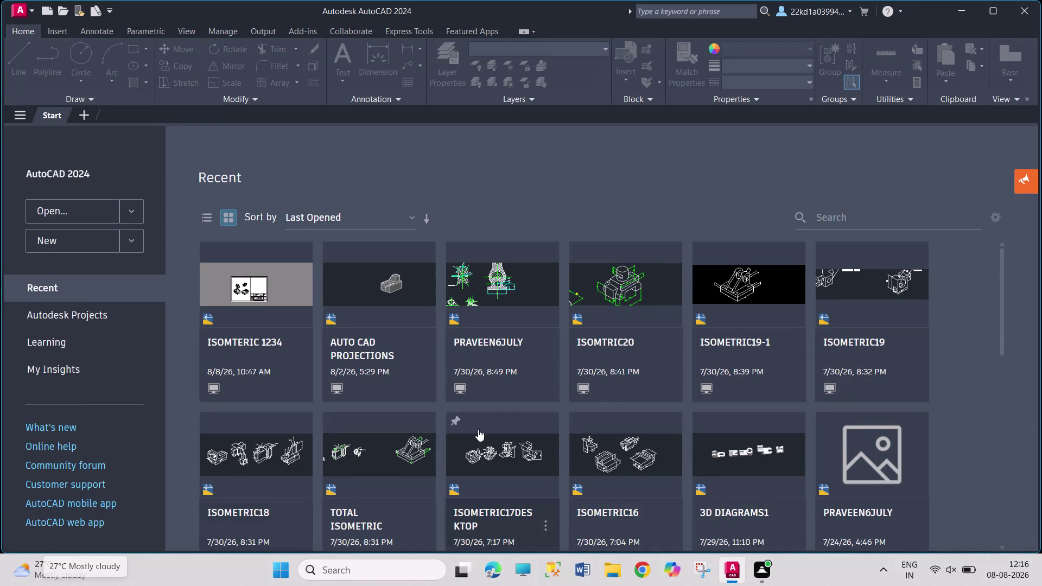
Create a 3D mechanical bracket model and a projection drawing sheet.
Create Drawing1 from the acadiso.dwt metric template on the Start tab.
click(87, 236)
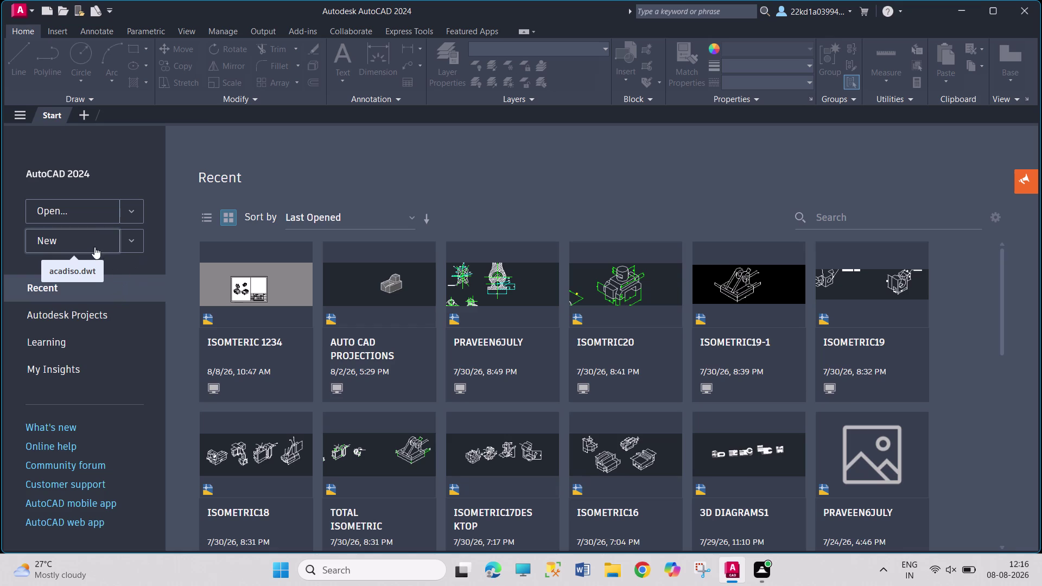
click(88, 237)
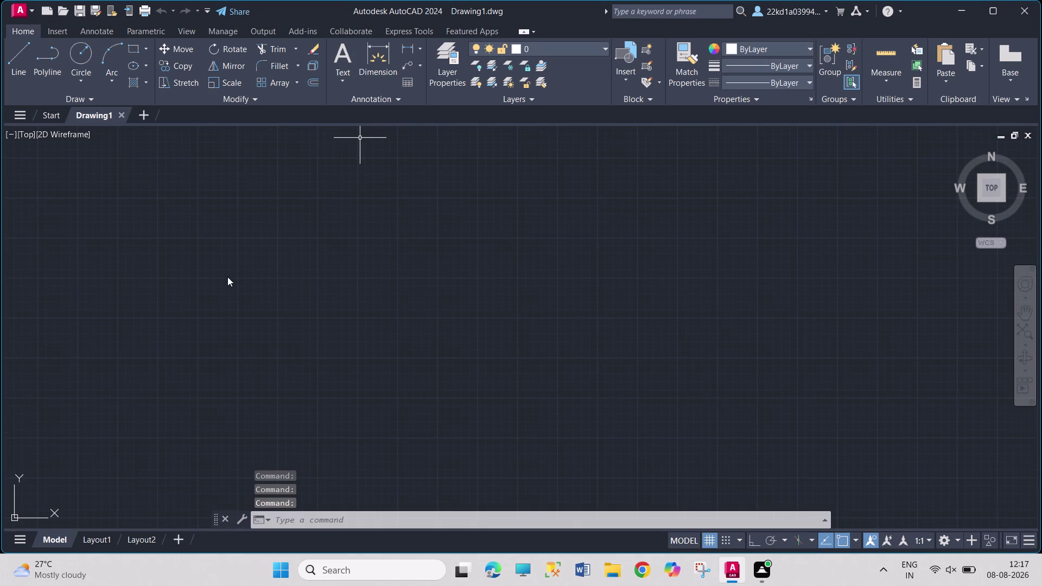
click(297, 157)
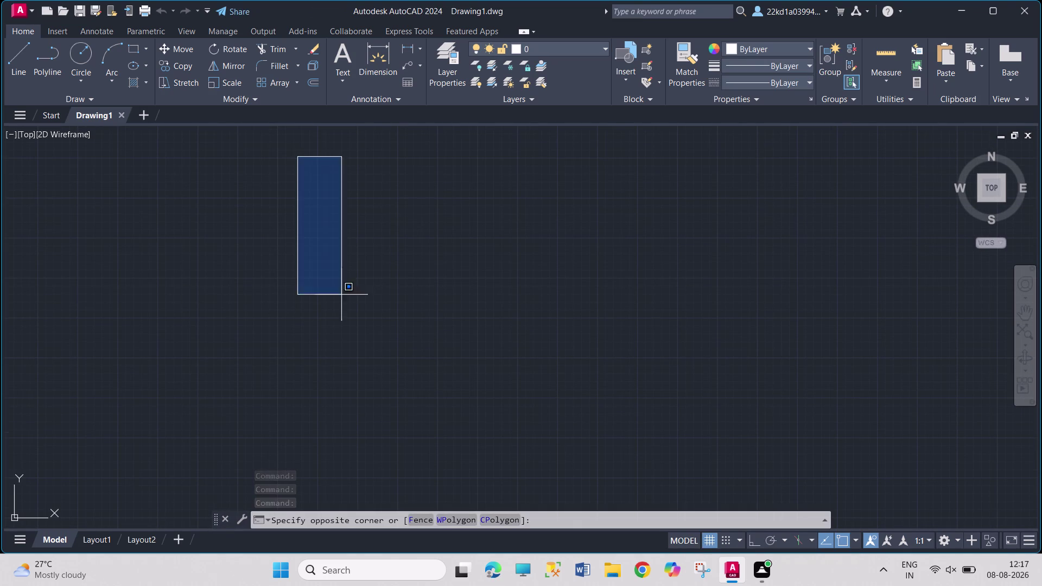
click(468, 300)
click(326, 171)
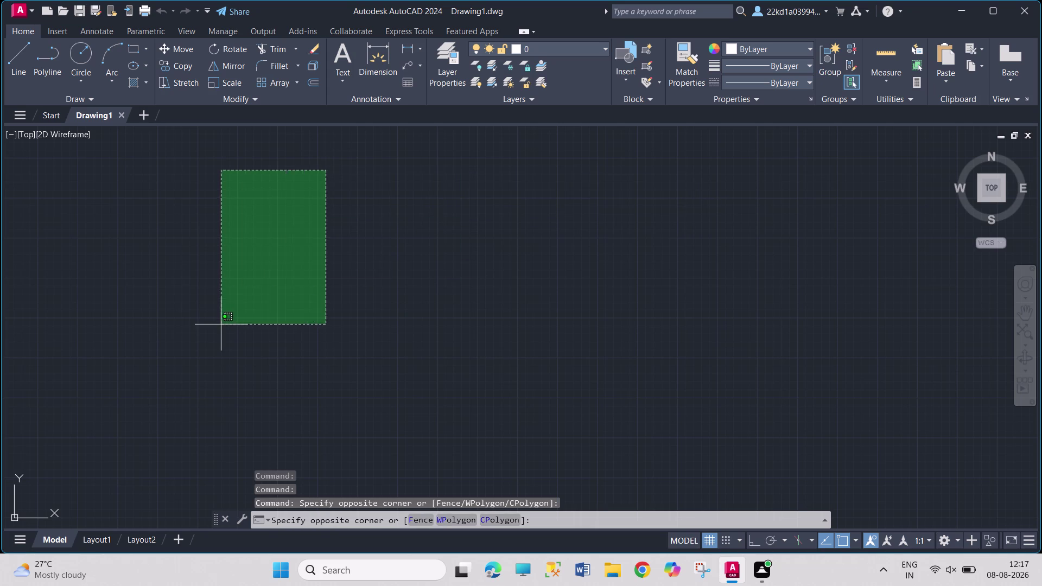
click(414, 386)
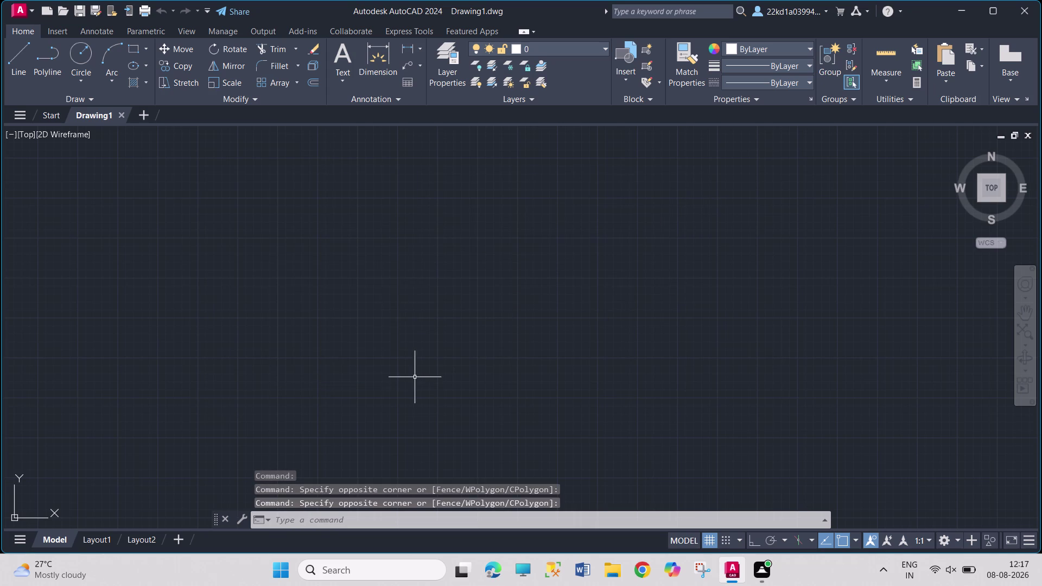
drag(349, 204, 417, 308)
drag(375, 197, 512, 225)
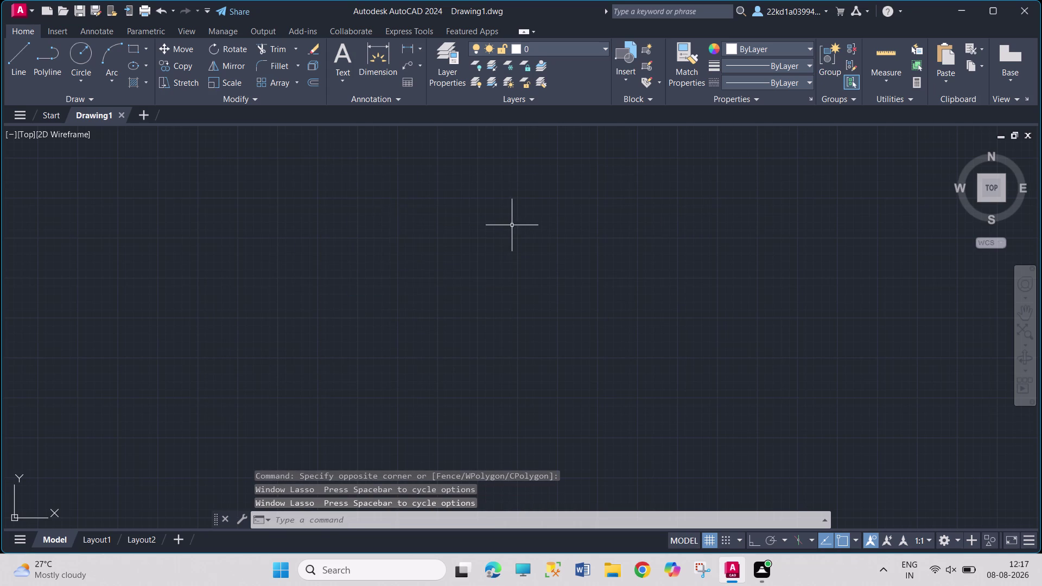
drag(396, 203, 589, 319)
click(368, 179)
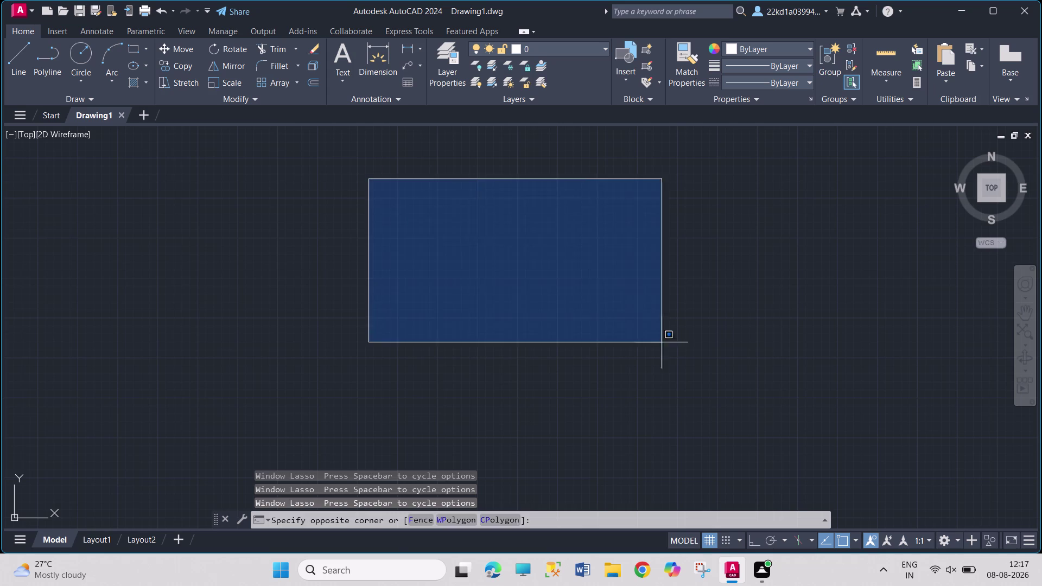
click(674, 343)
click(631, 193)
click(178, 349)
click(340, 121)
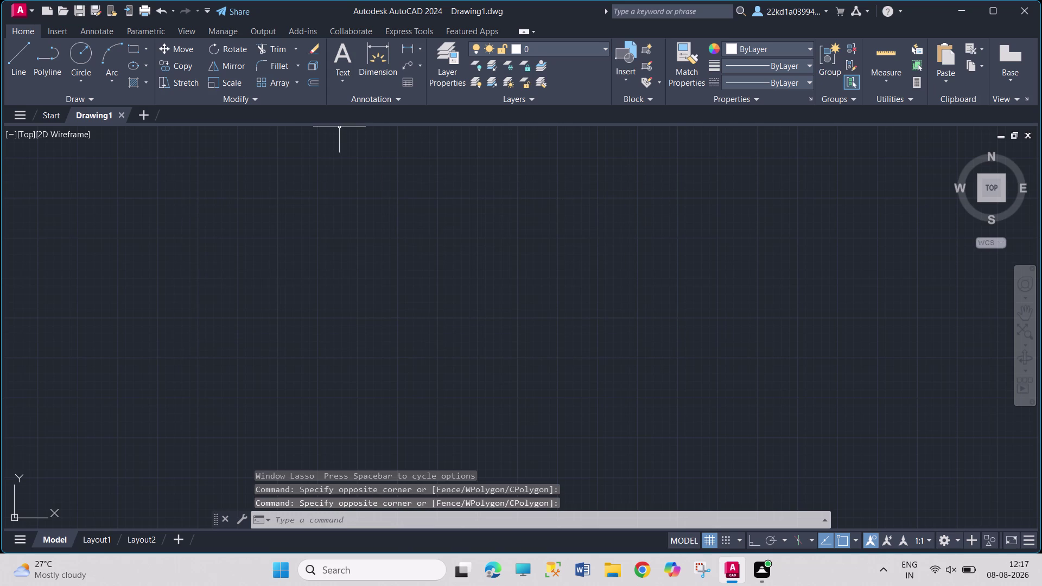
drag(257, 185, 263, 198)
click(907, 375)
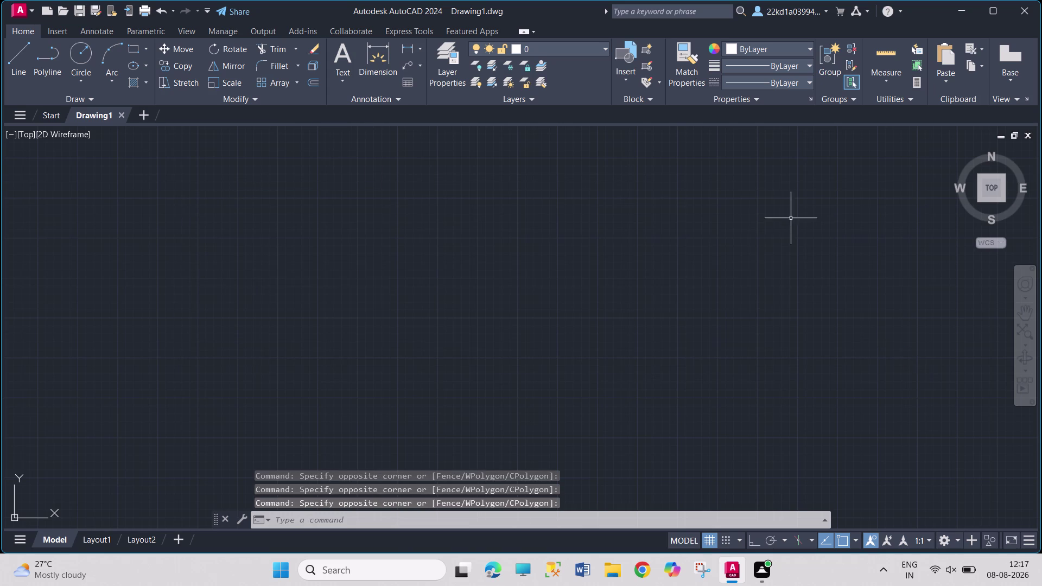
drag(791, 217, 791, 227)
click(141, 294)
click(177, 192)
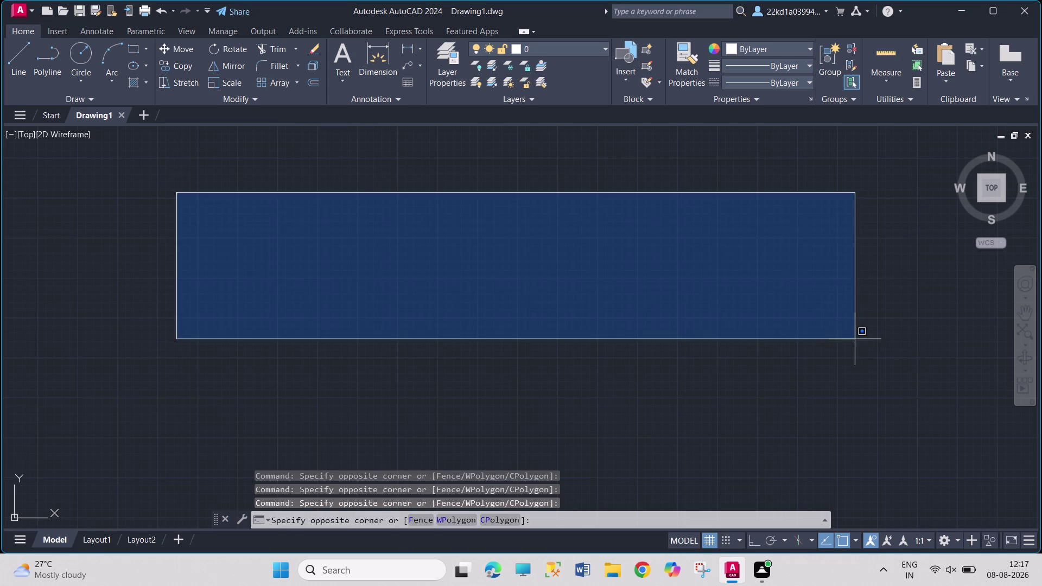
click(855, 339)
drag(765, 205, 768, 227)
click(249, 361)
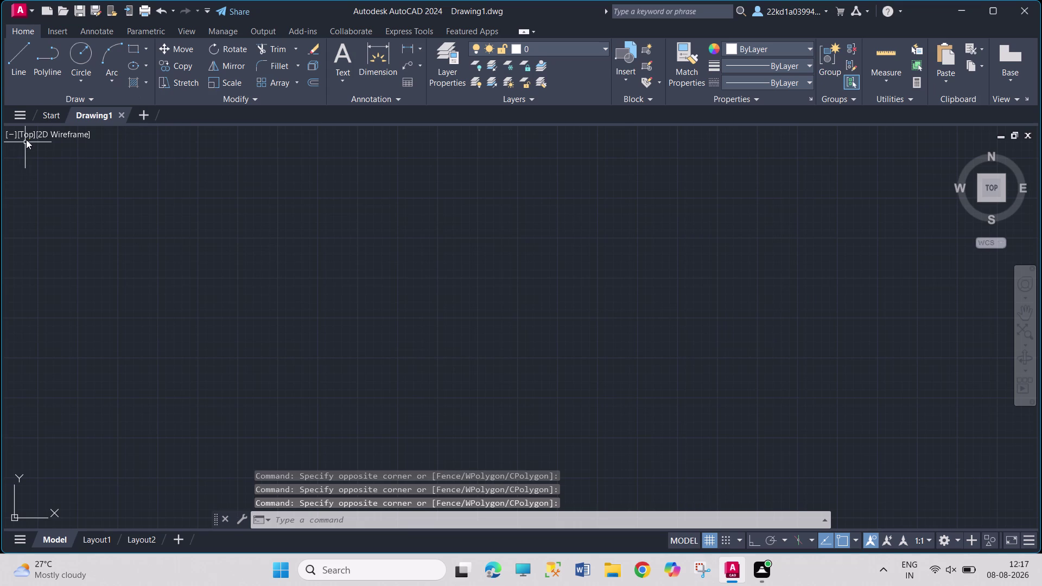
click(956, 539)
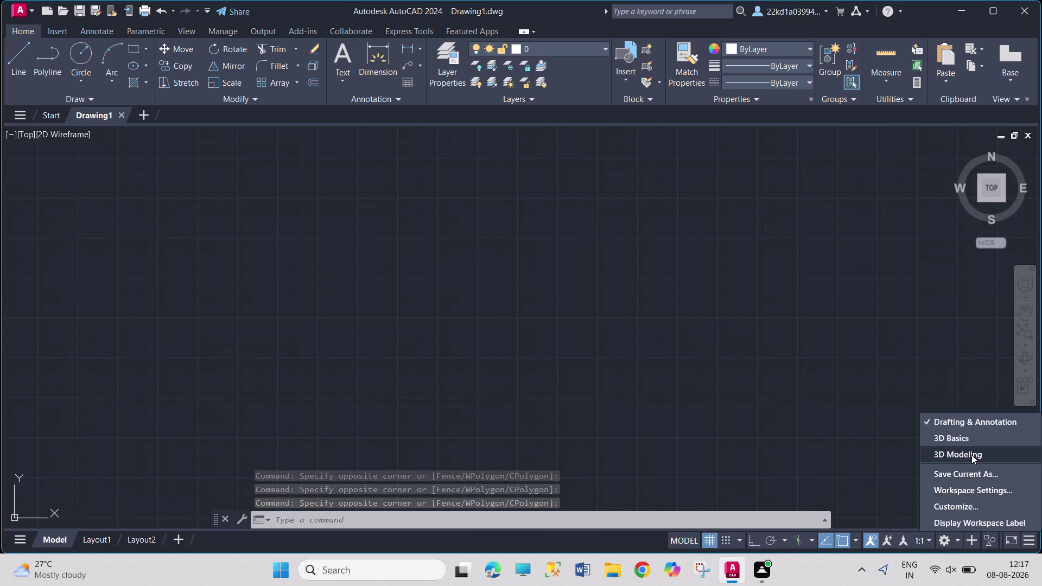
Switch the workspace to 3D Modeling and close the Activity Insights palette.
click(972, 455)
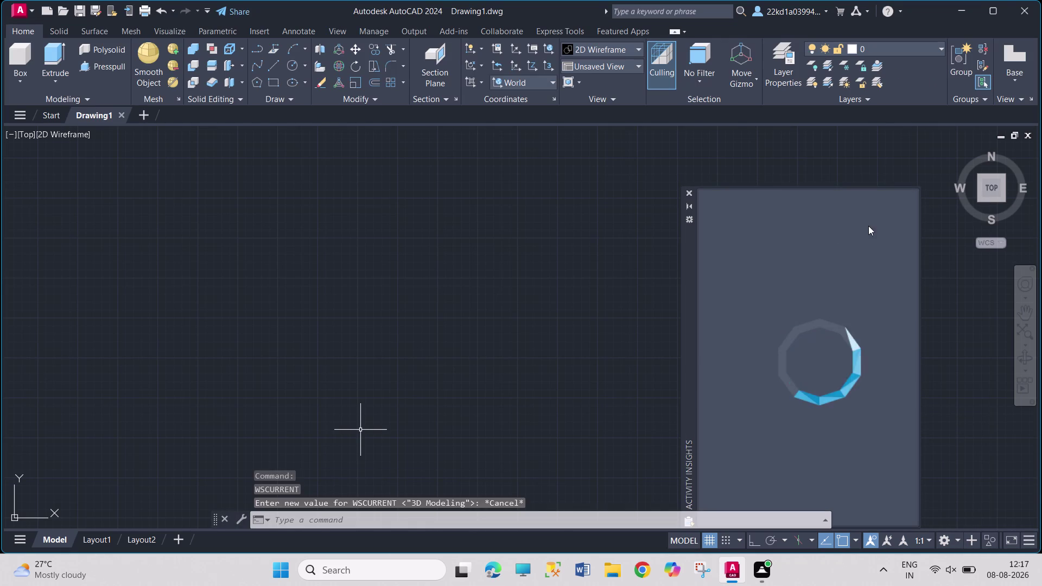
click(689, 192)
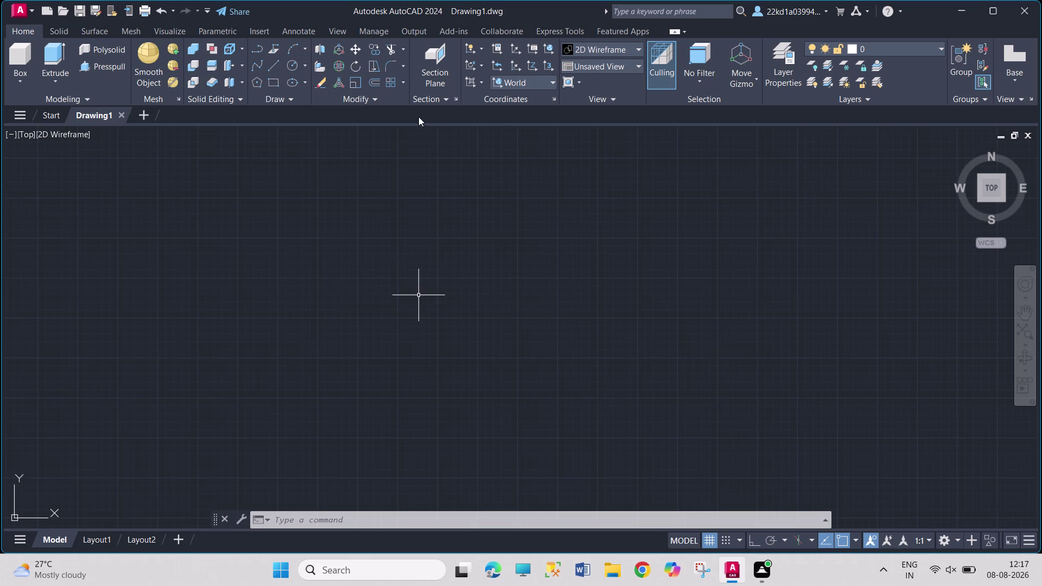
click(292, 62)
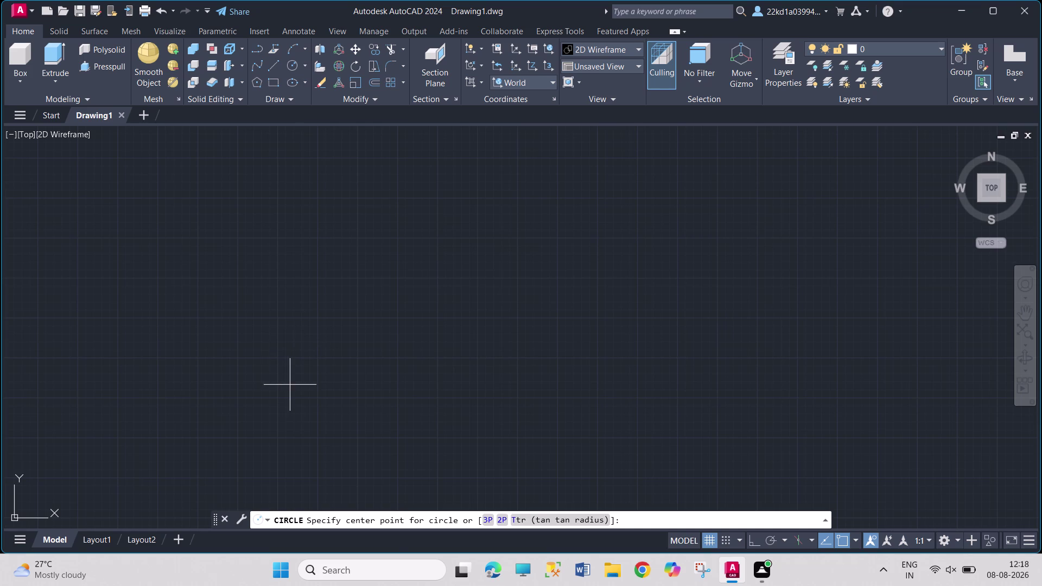
Draw a circle of radius 8 at the picked centre point.
click(499, 303)
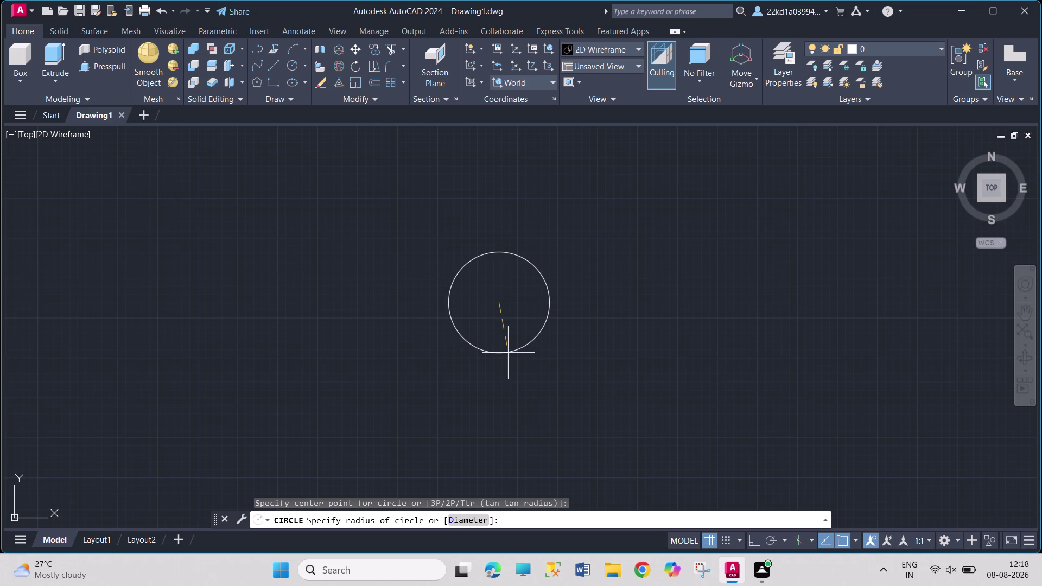
key(8)
key(Return)
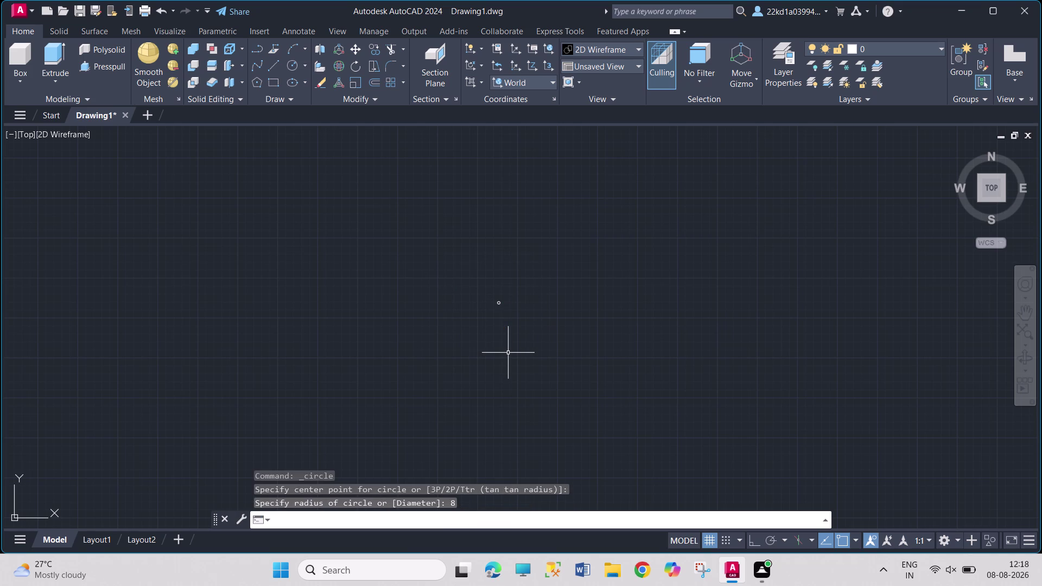
Zoom in and pan until the radius-8 circle sits mid-screen.
scroll(up, 3)
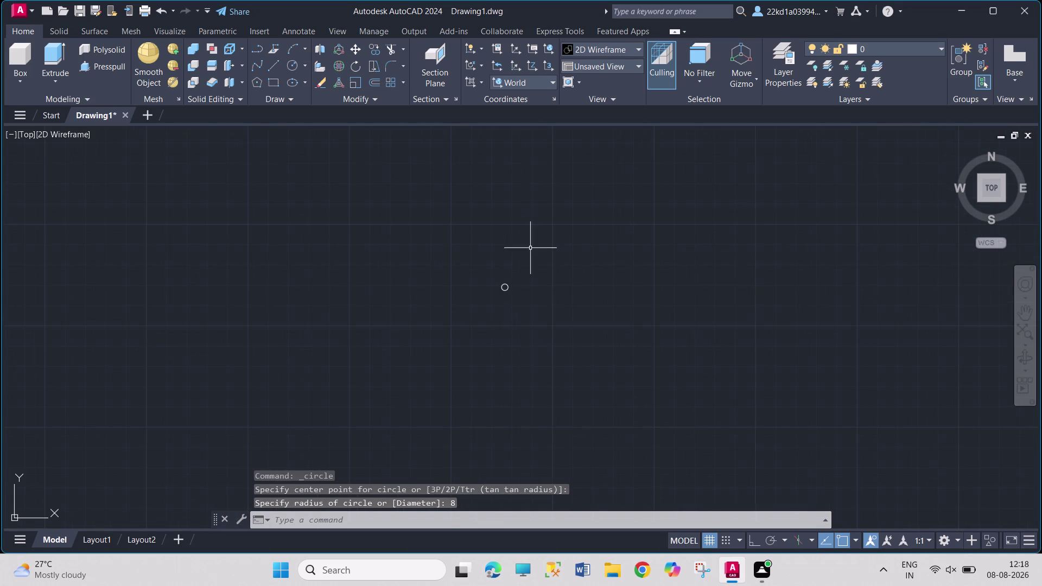
scroll(up, 3)
scroll(up, 3)
scroll(up, 3)
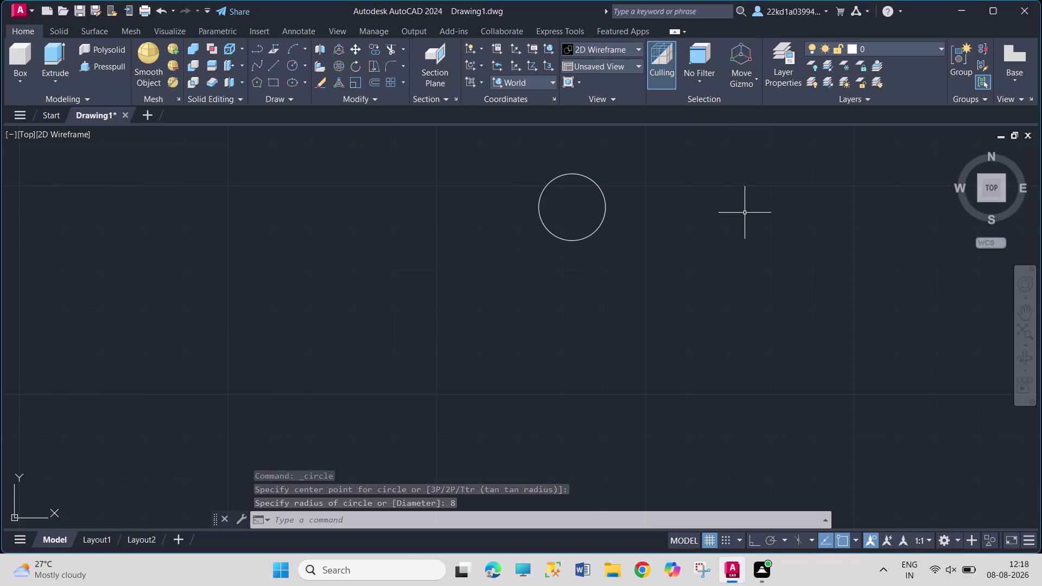
scroll(up, 3)
scroll(down, 3)
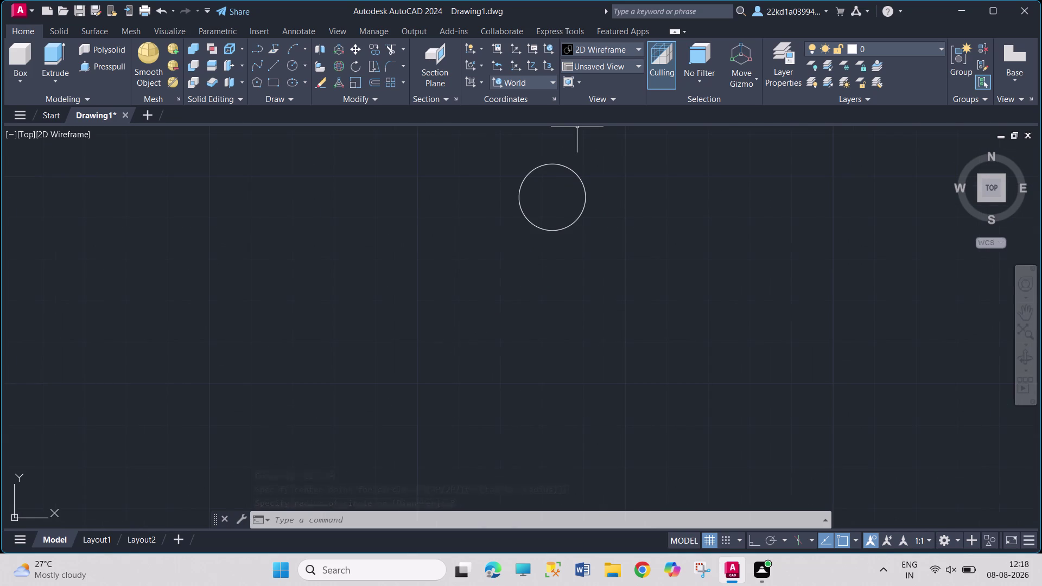
middle_drag(577, 127, 556, 209)
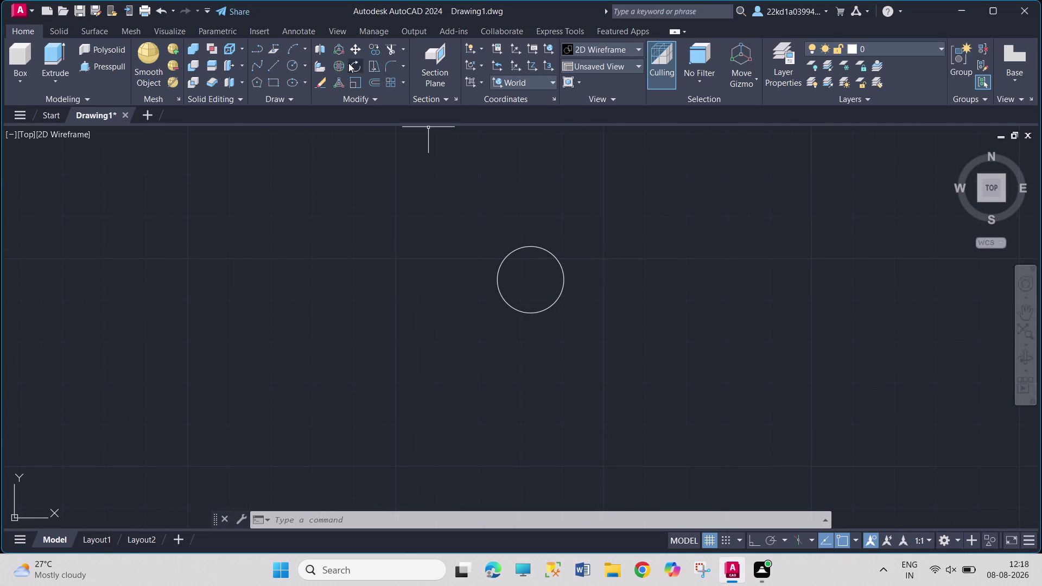
click(294, 64)
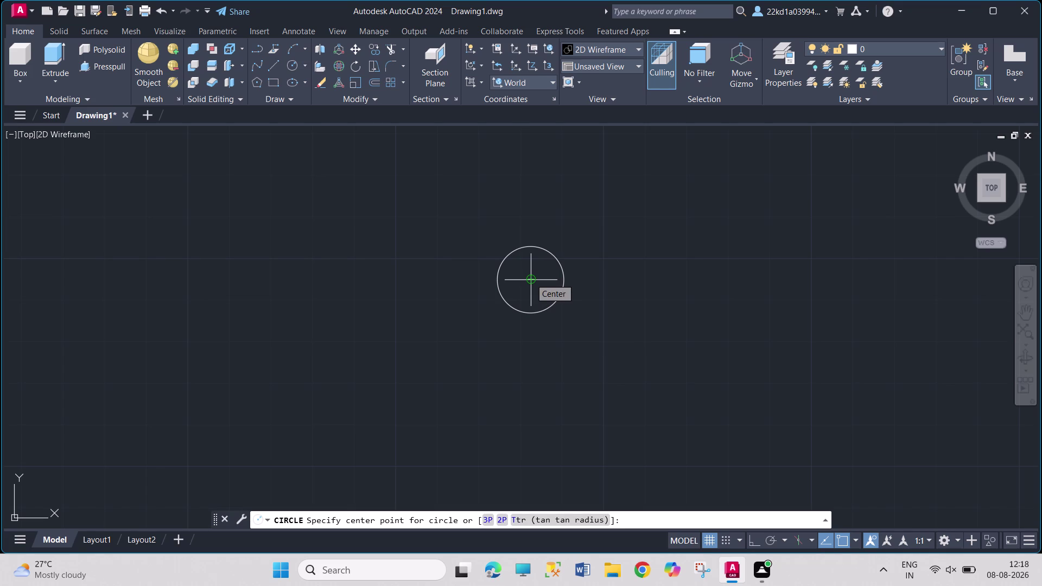
Draw a radius-22 circle centred on the small circle's centre.
click(530, 278)
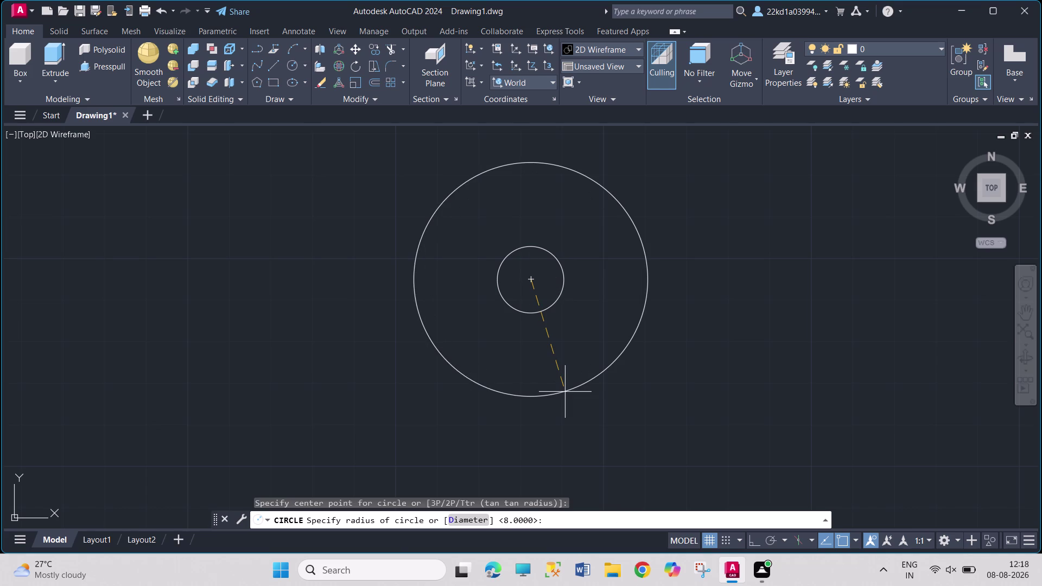
text(22)
key(Return)
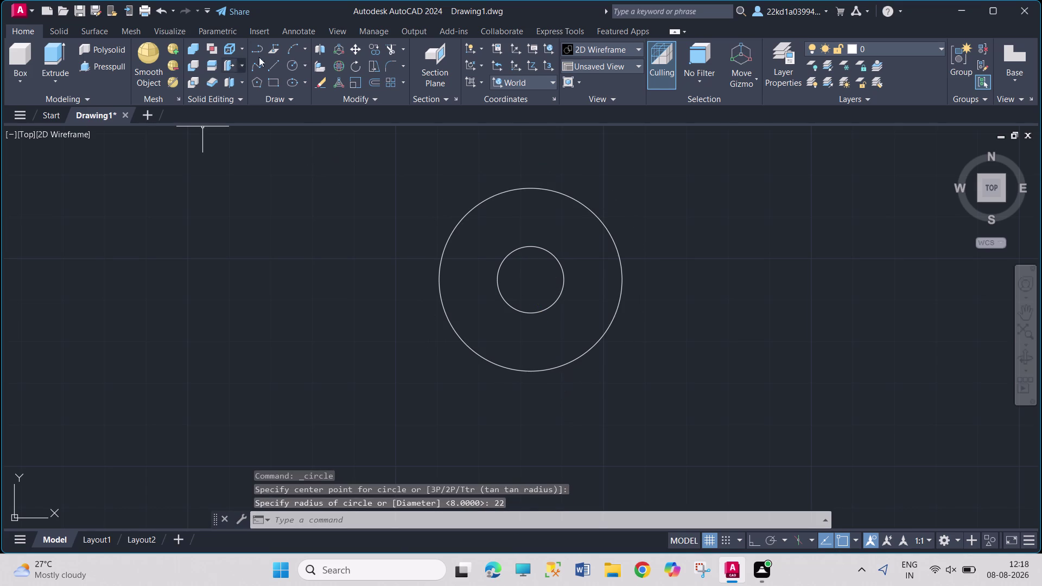
click(289, 65)
text(T)
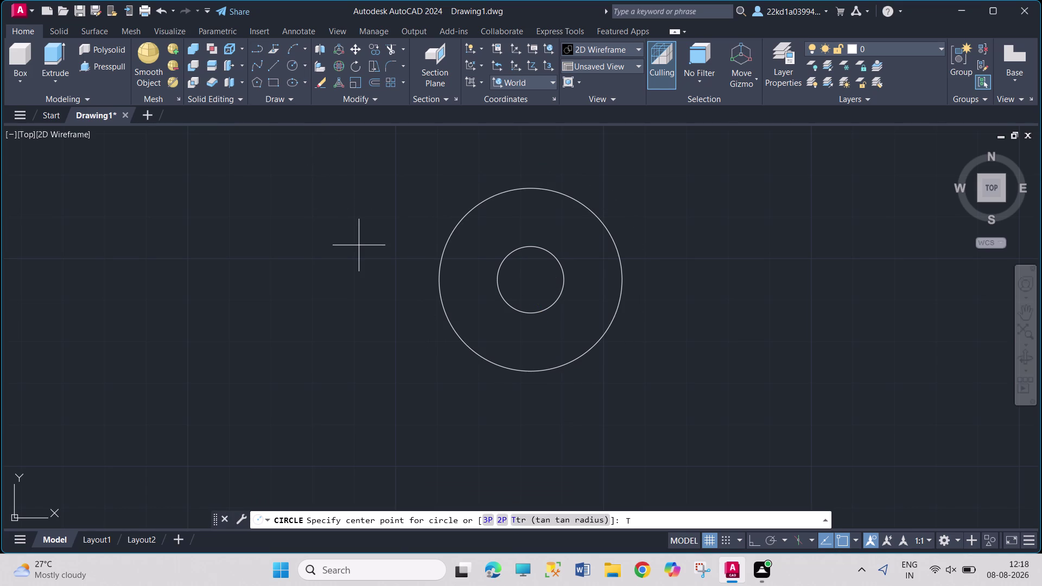
text(K)
key(Return)
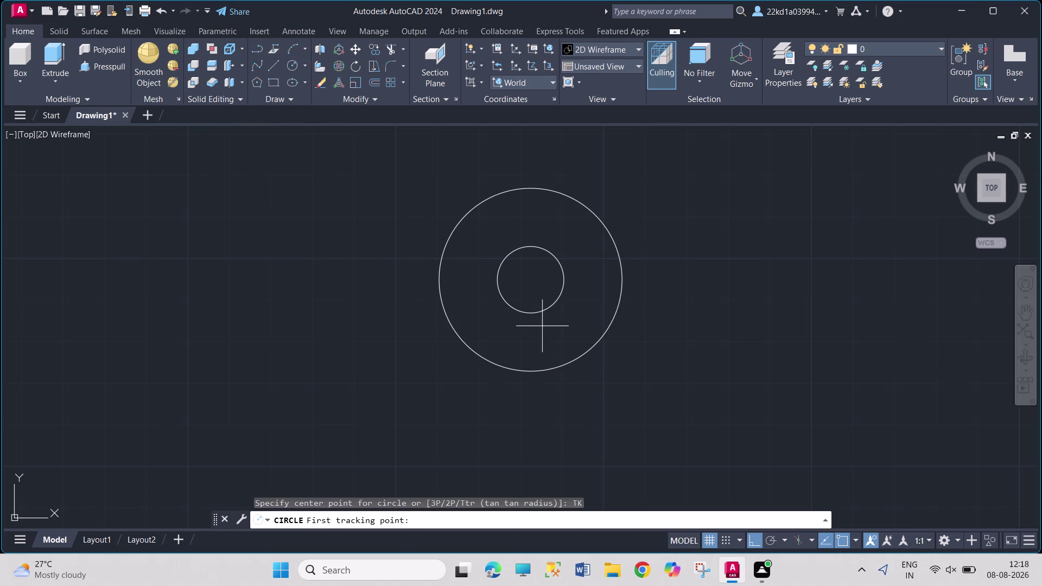
click(529, 281)
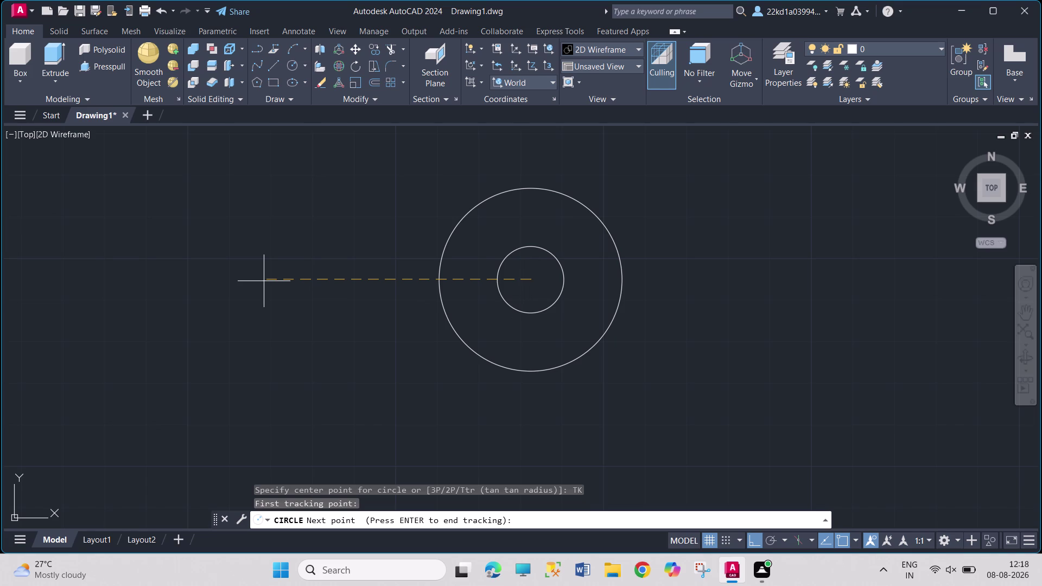
key(Escape)
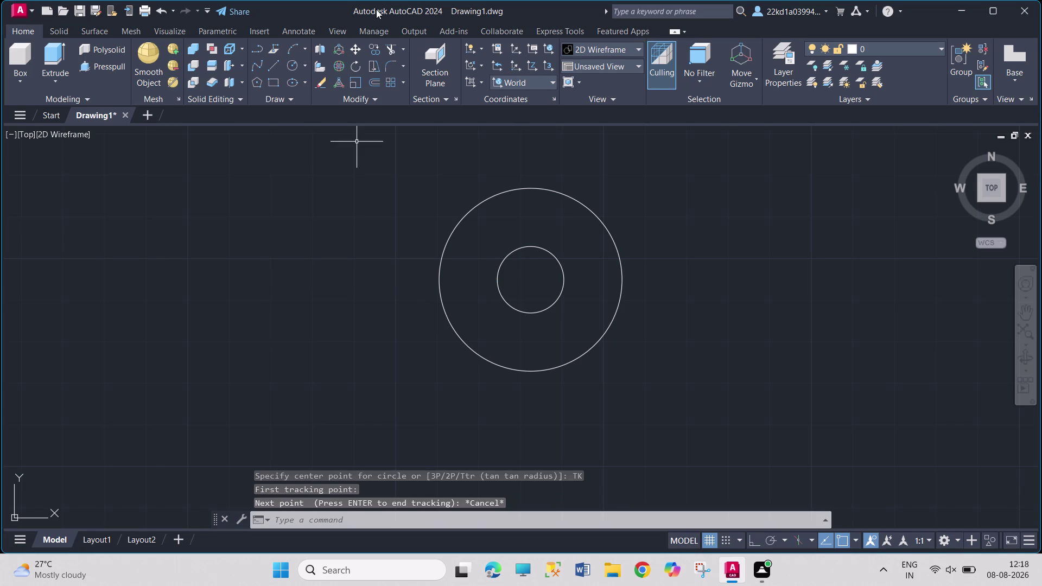
click(292, 62)
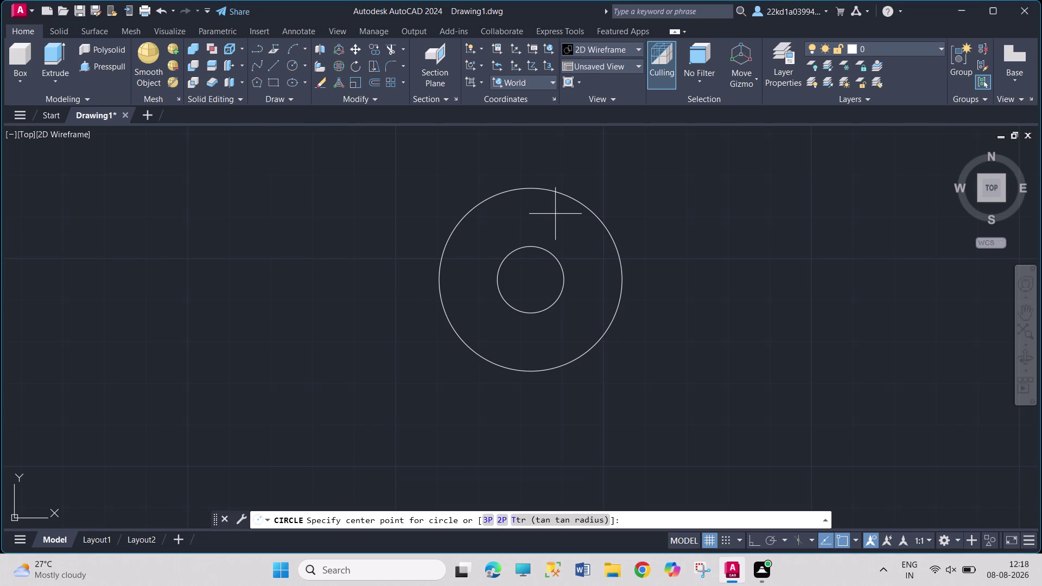
text(TK)
key(Return)
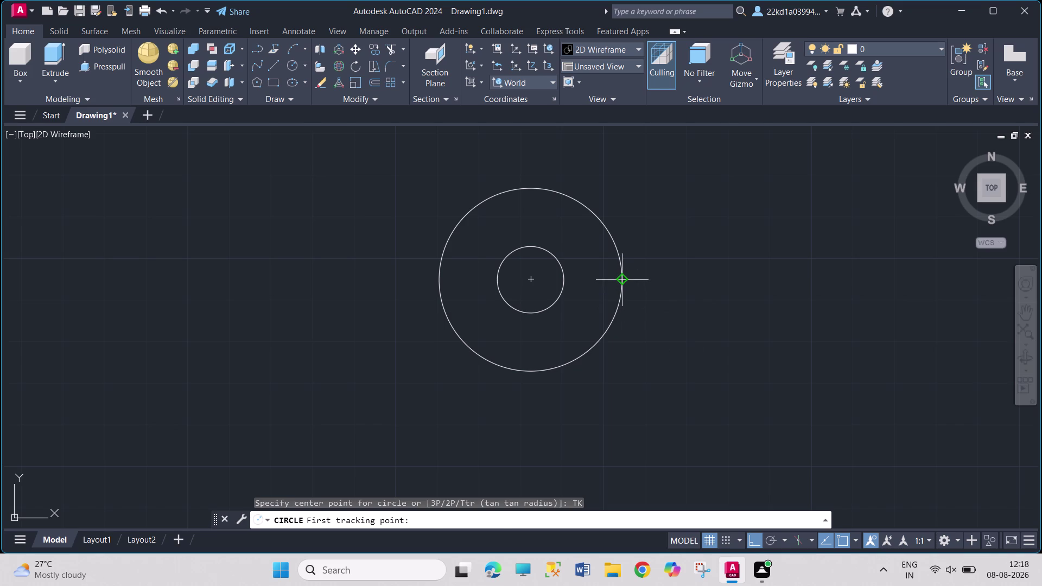
drag(622, 281, 617, 281)
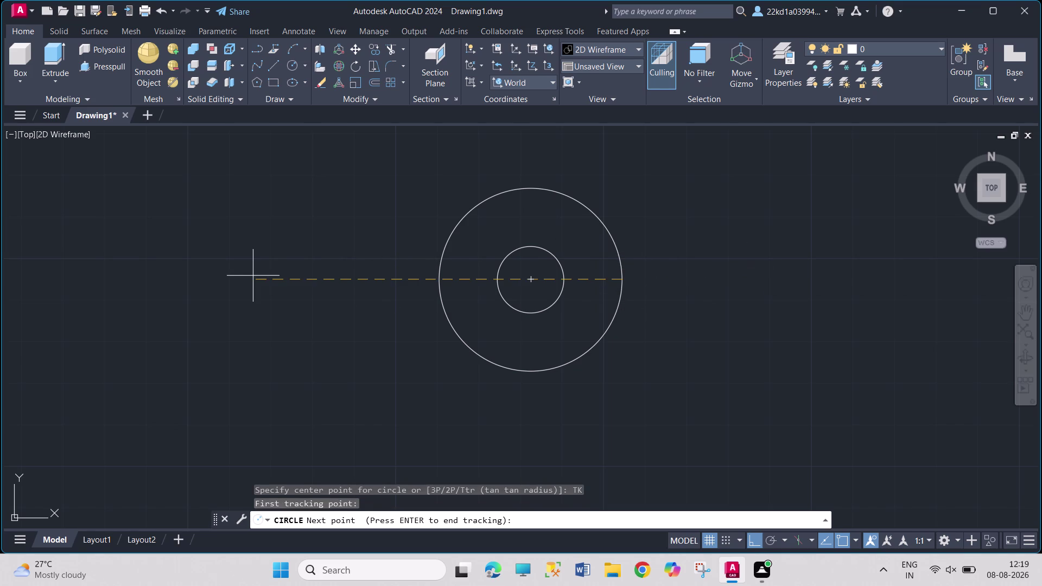
text(40)
key(Escape)
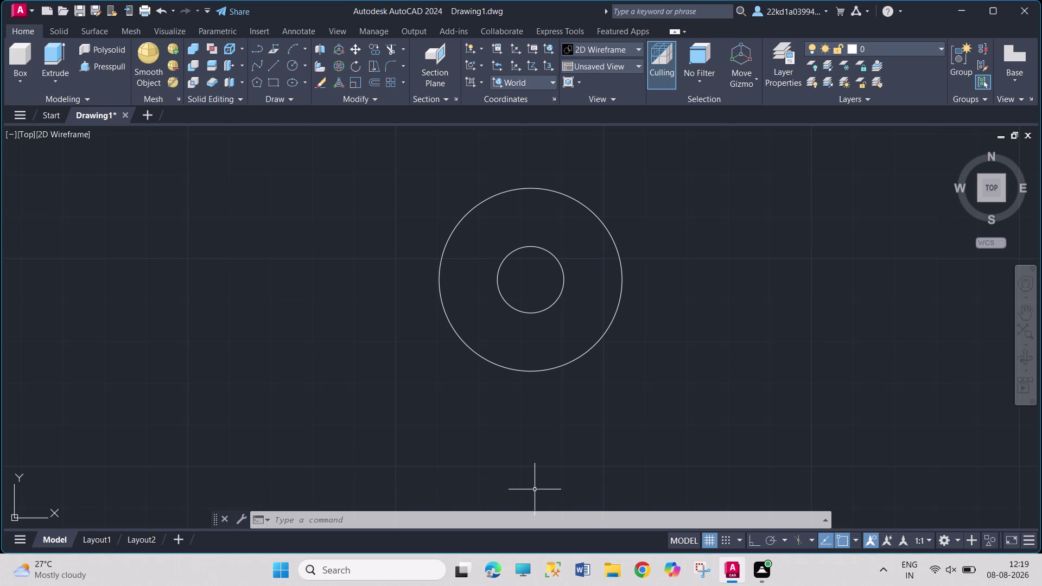
click(615, 564)
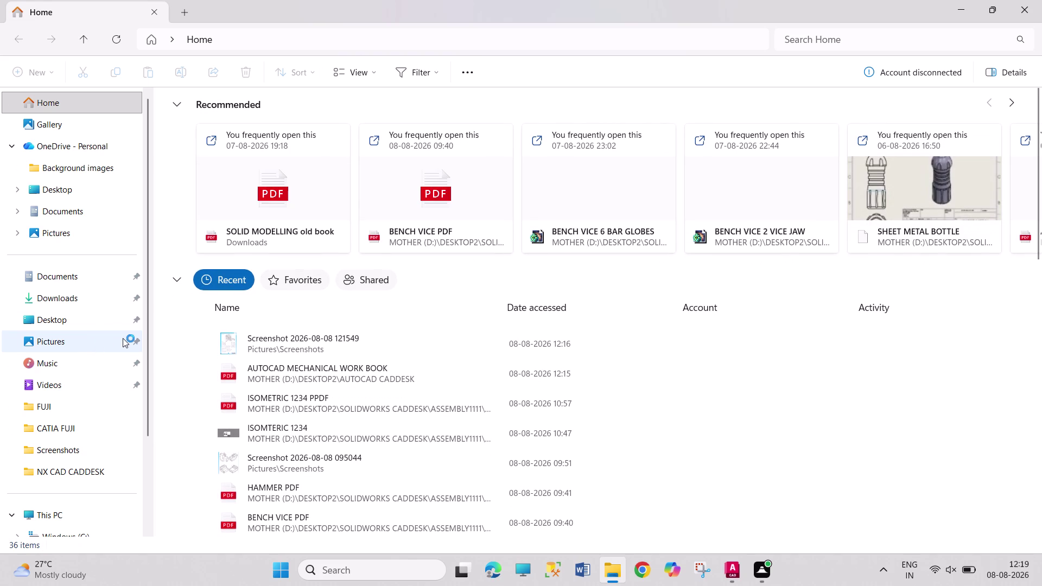
double_click(404, 344)
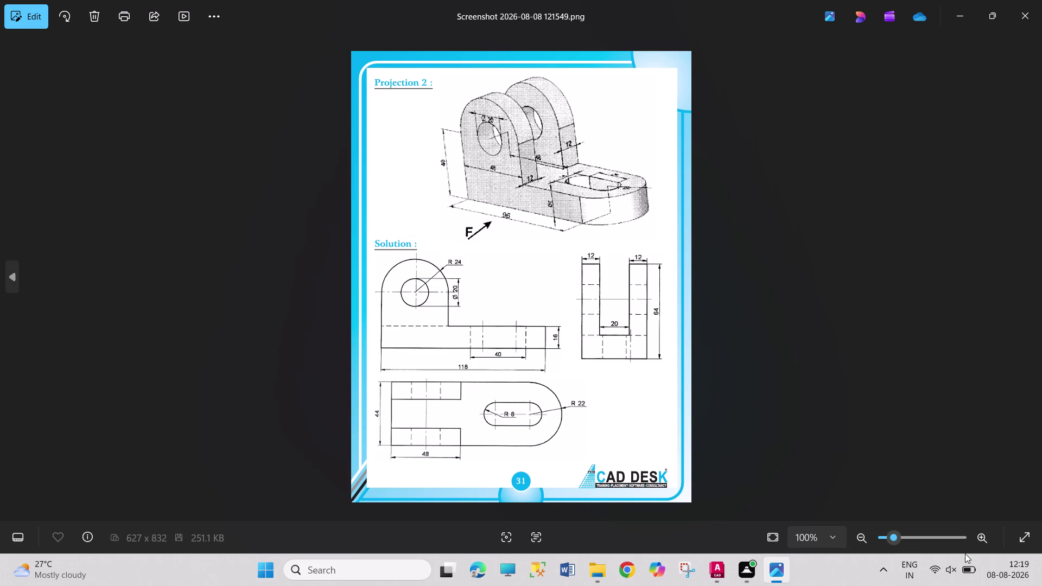
Zoom and pan across the Projection 2 reference views, then fit the whole page.
triple_click(979, 540)
click(980, 540)
drag(980, 540, 967, 510)
drag(734, 182, 715, 276)
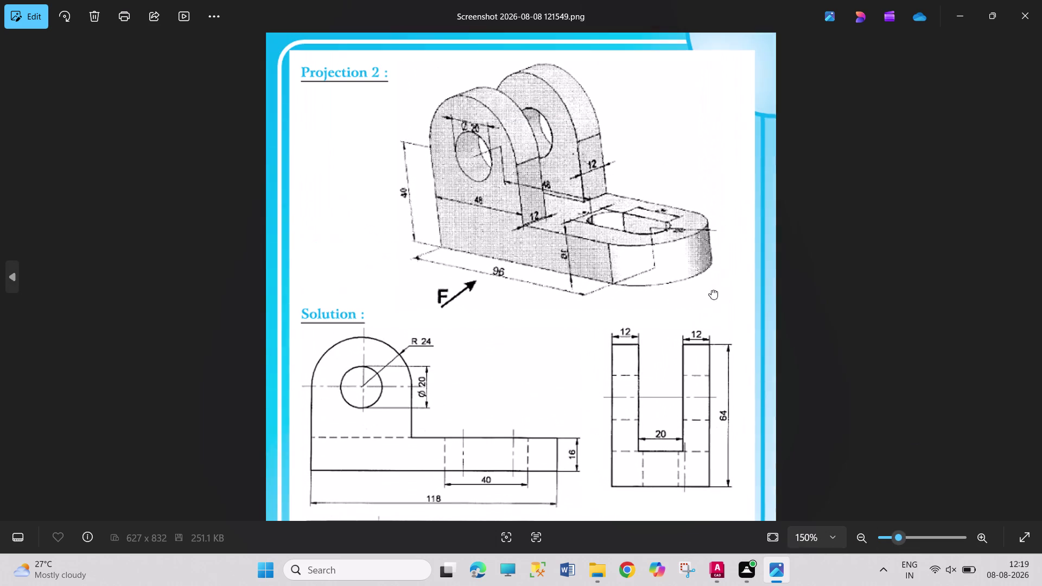
drag(715, 276, 695, 371)
double_click(651, 381)
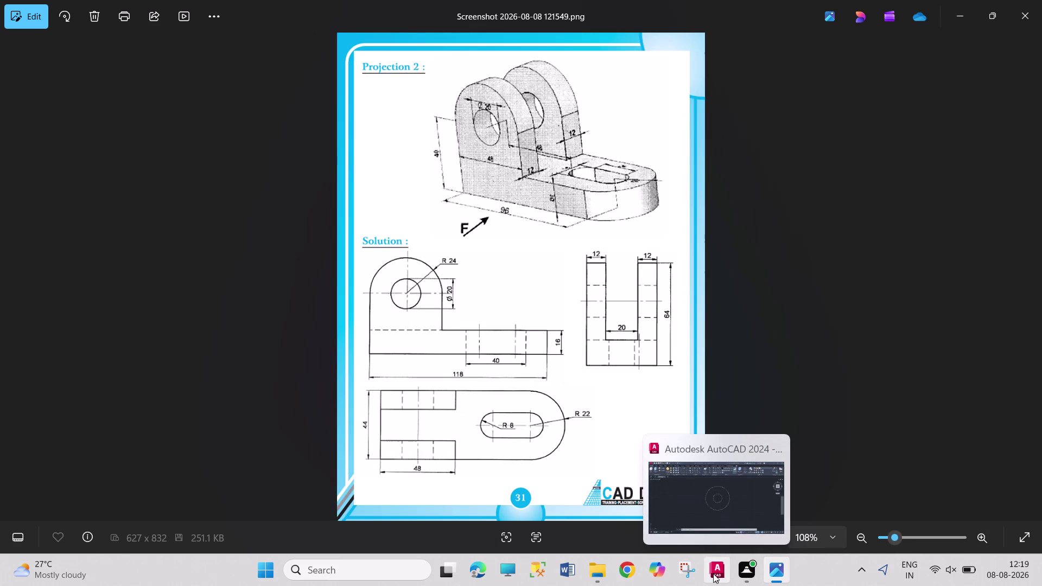
Switch to AutoCAD, then bring File Explorer back to the front.
click(713, 573)
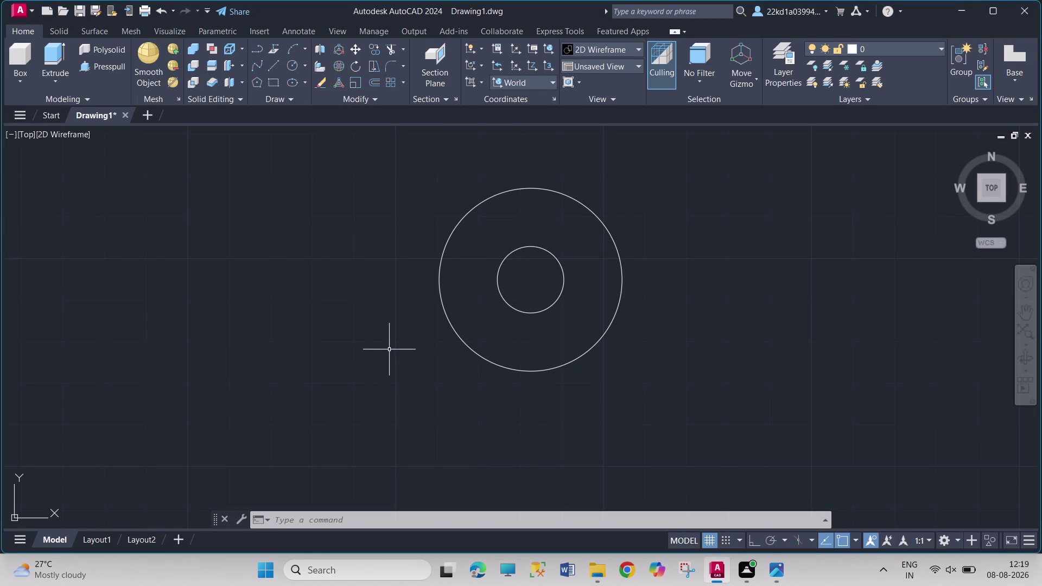
click(597, 568)
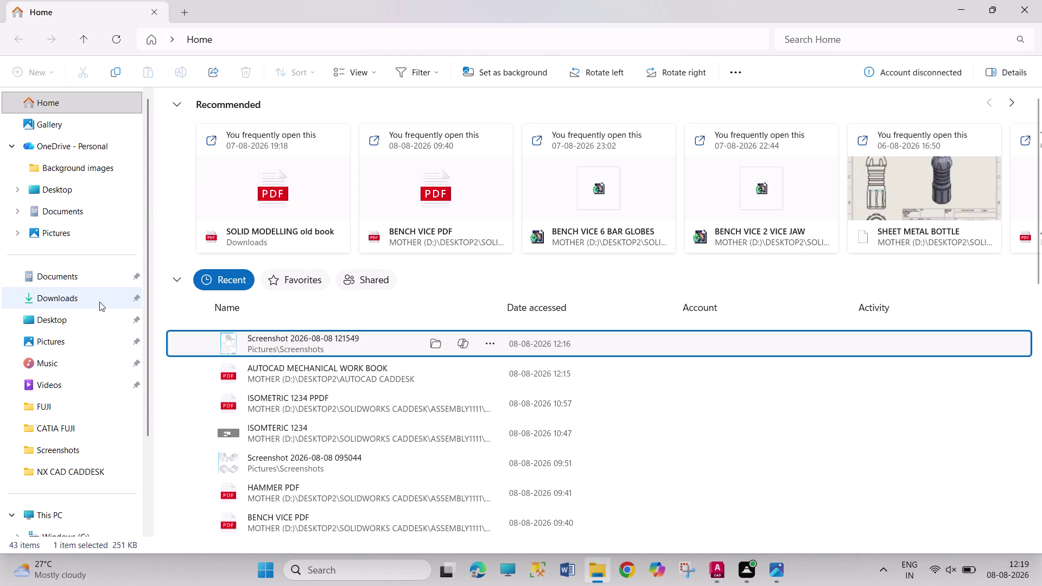
click(737, 584)
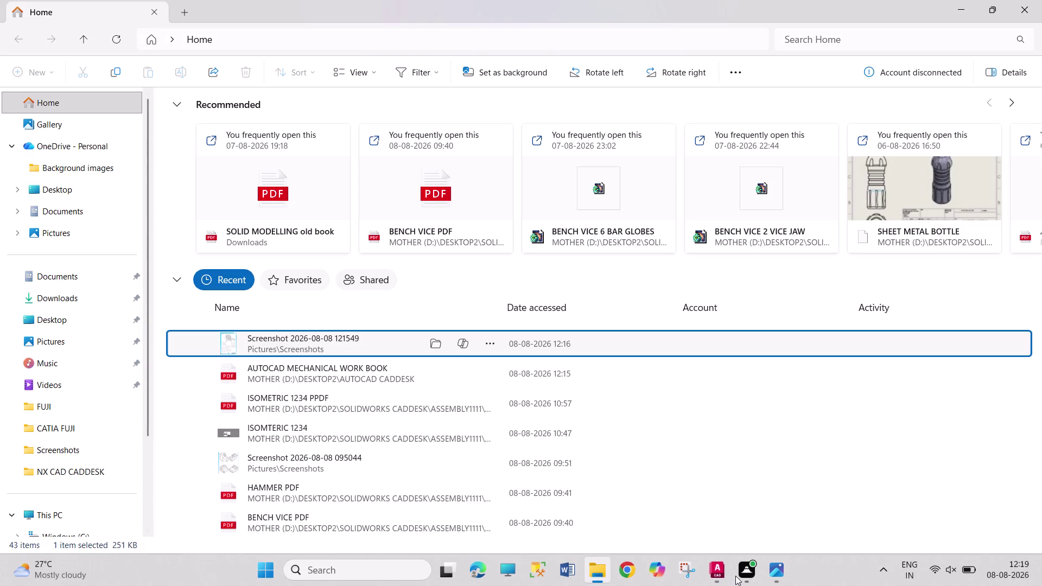